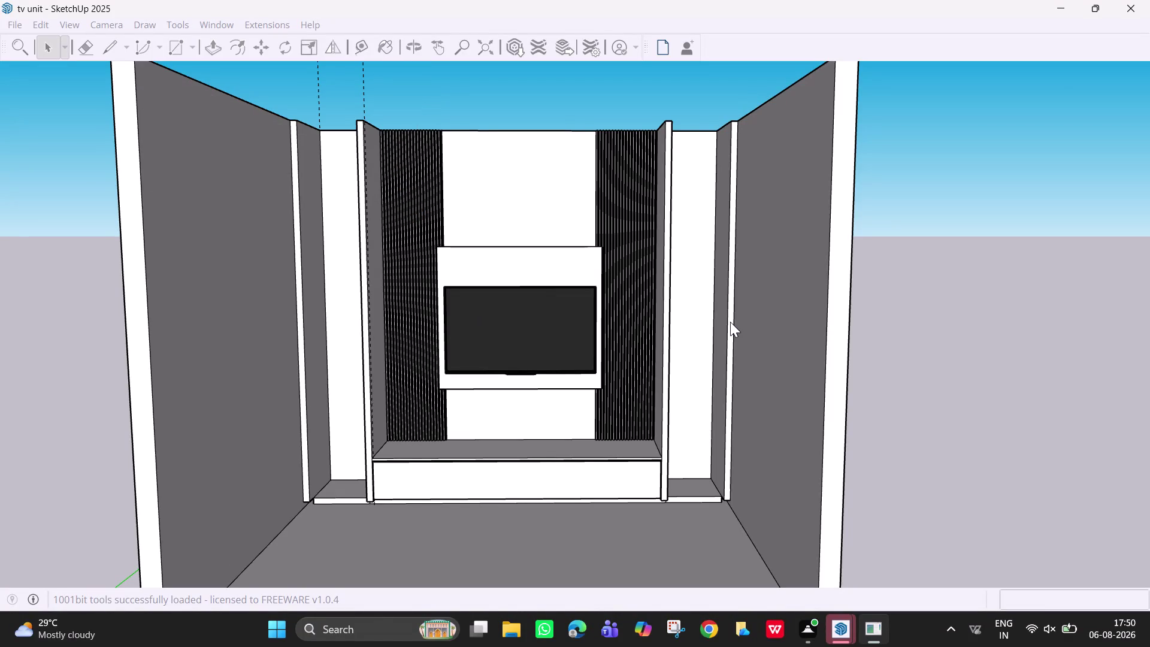
Close both extra Welcome to SketchUp windows and return to the tv unit model window.
middle_drag(604, 326, 503, 397)
scroll(up, 3)
scroll(up, 3)
scroll(down, 3)
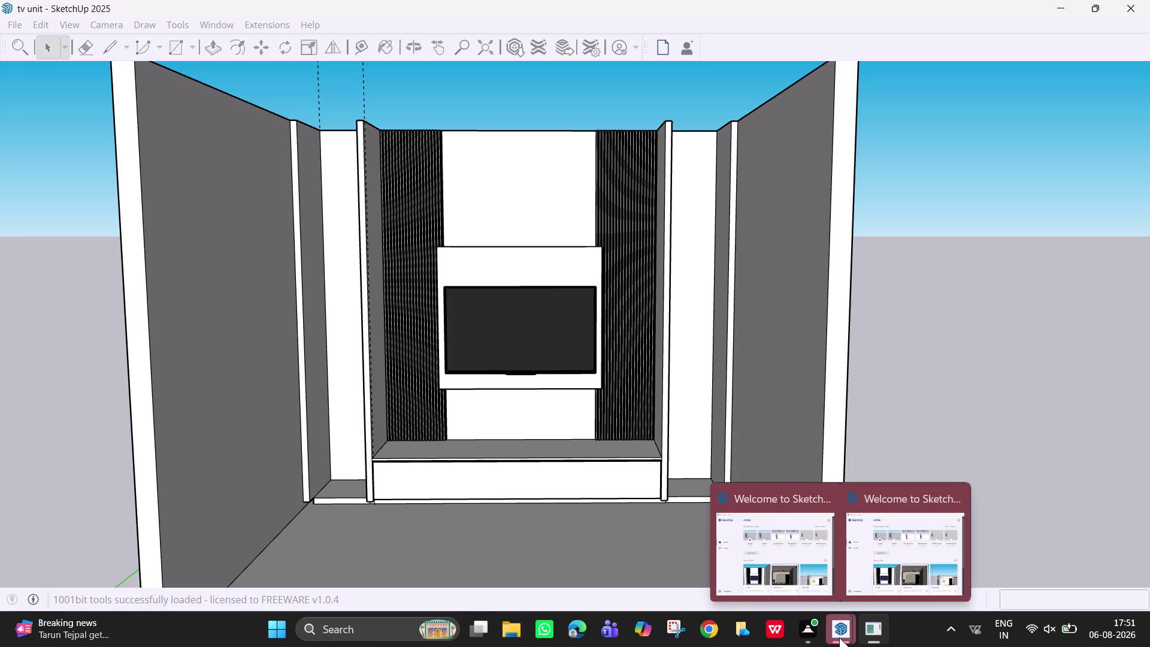
click(826, 497)
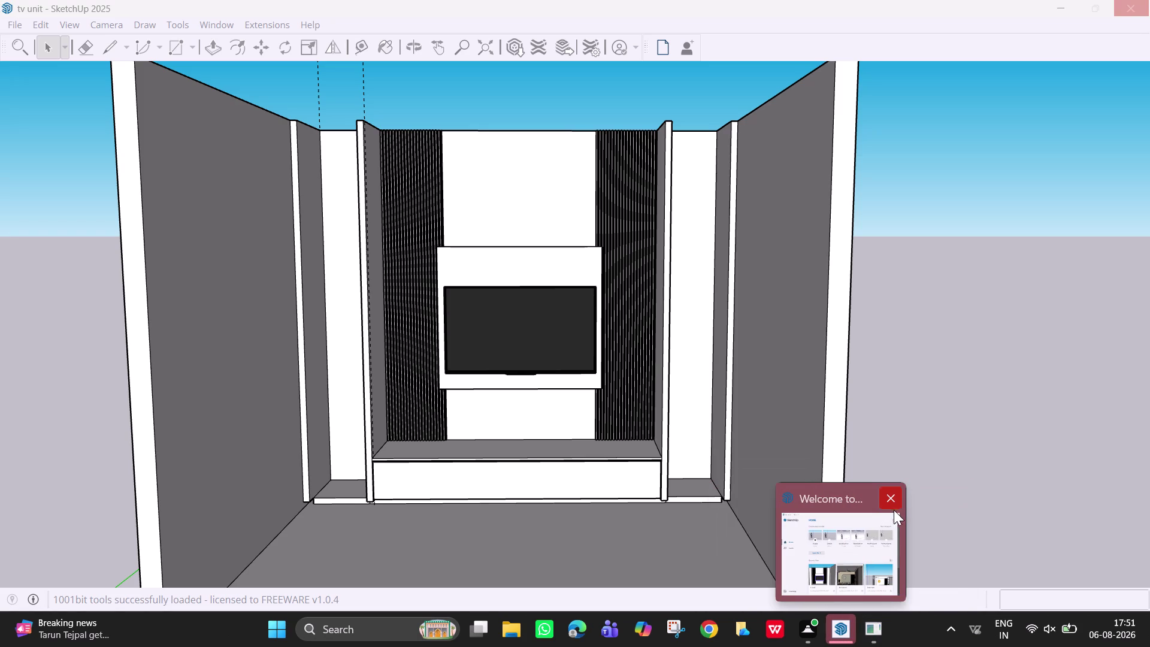
click(899, 506)
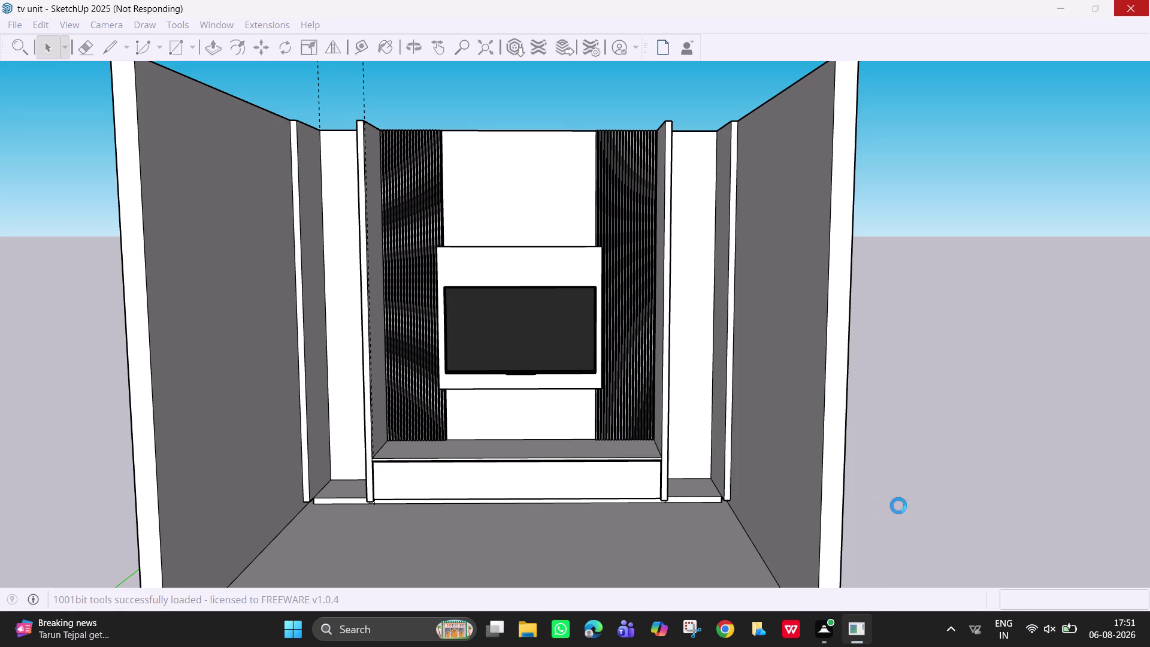
click(852, 575)
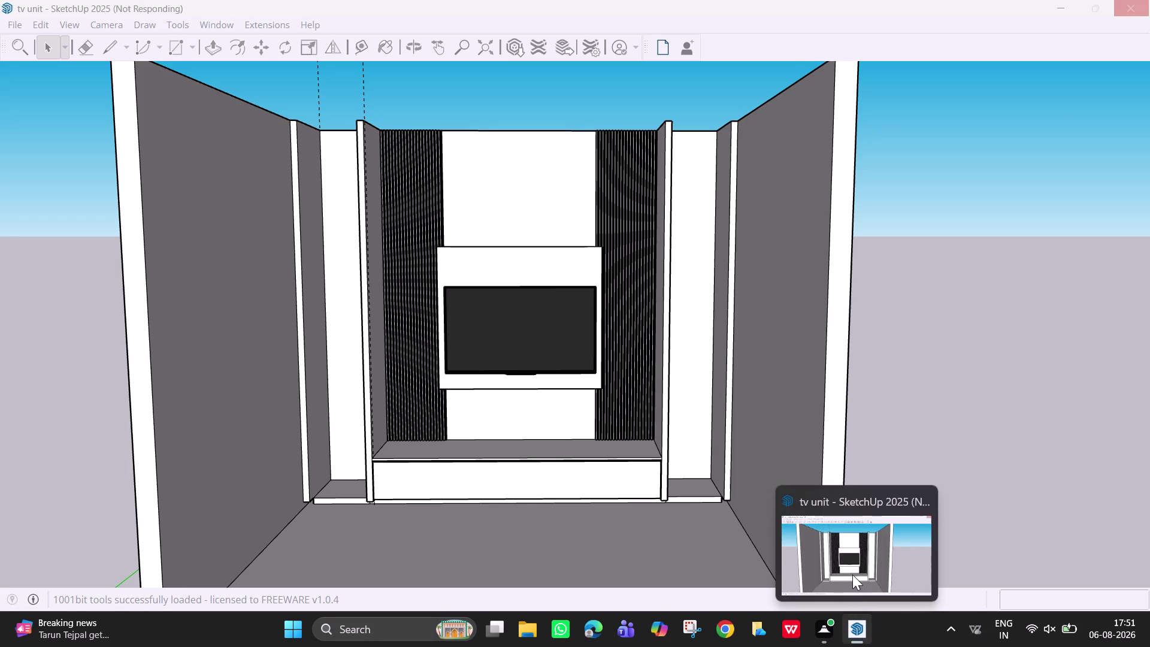